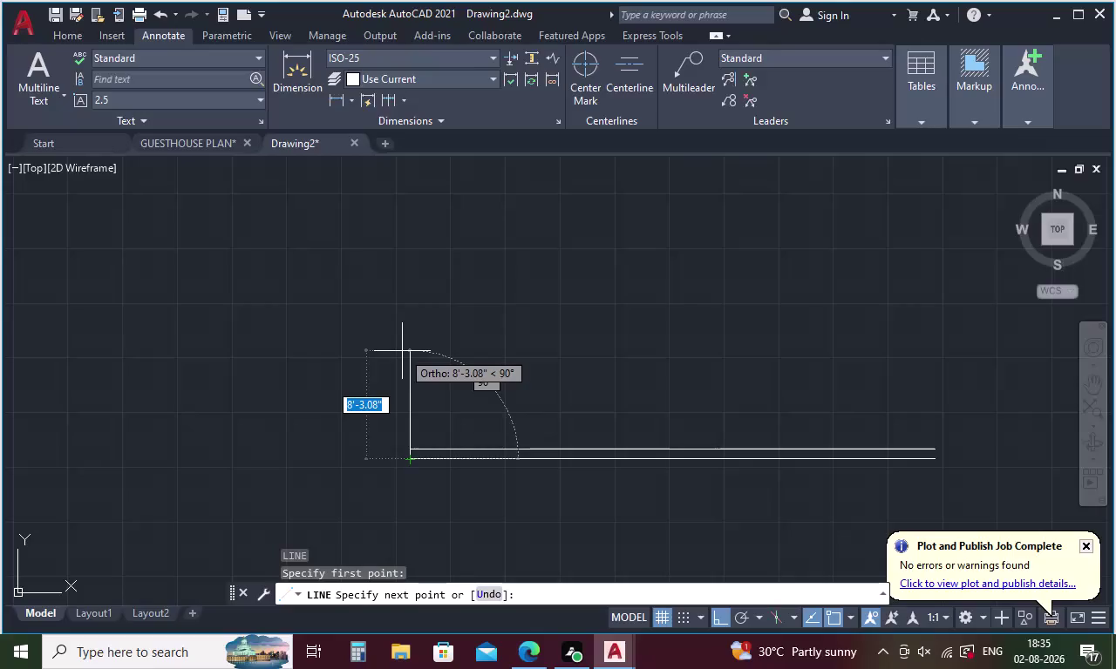
Cancel the unfinished line, delete the upper and lower wall lines, and start a new LINE command.
key(Escape)
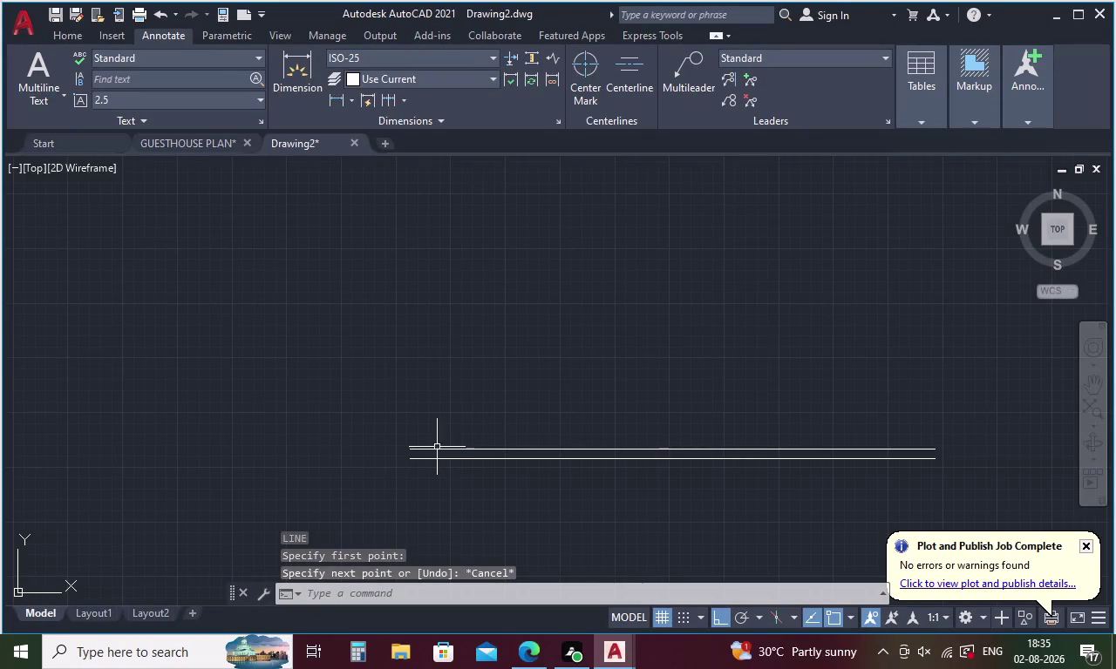
click(438, 448)
key(Delete)
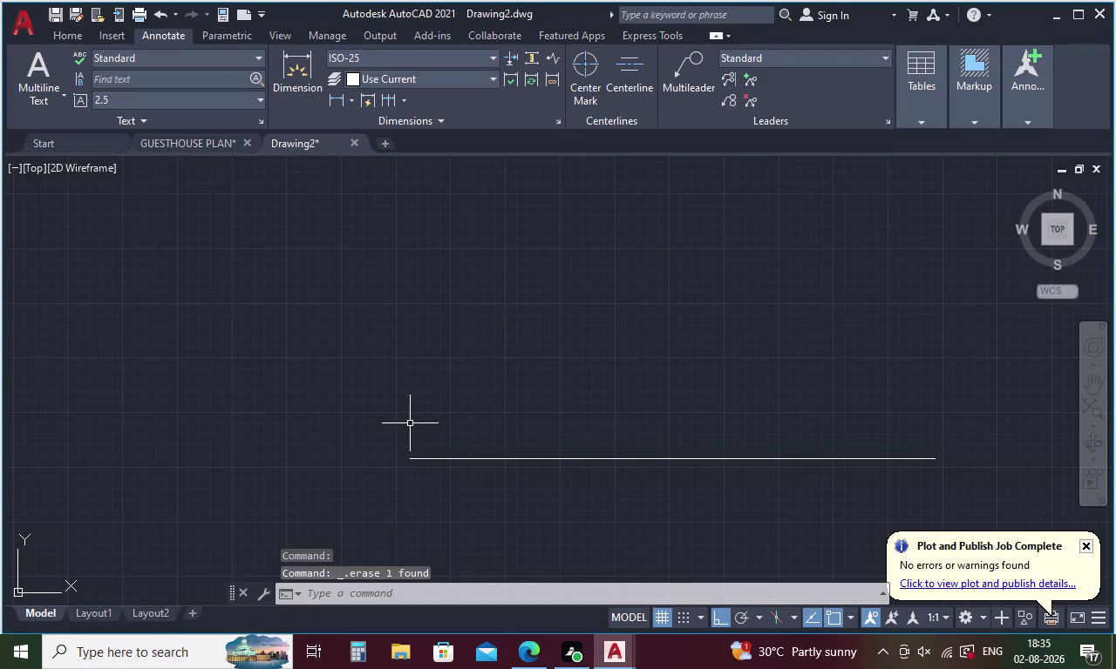
click(436, 460)
key(Delete)
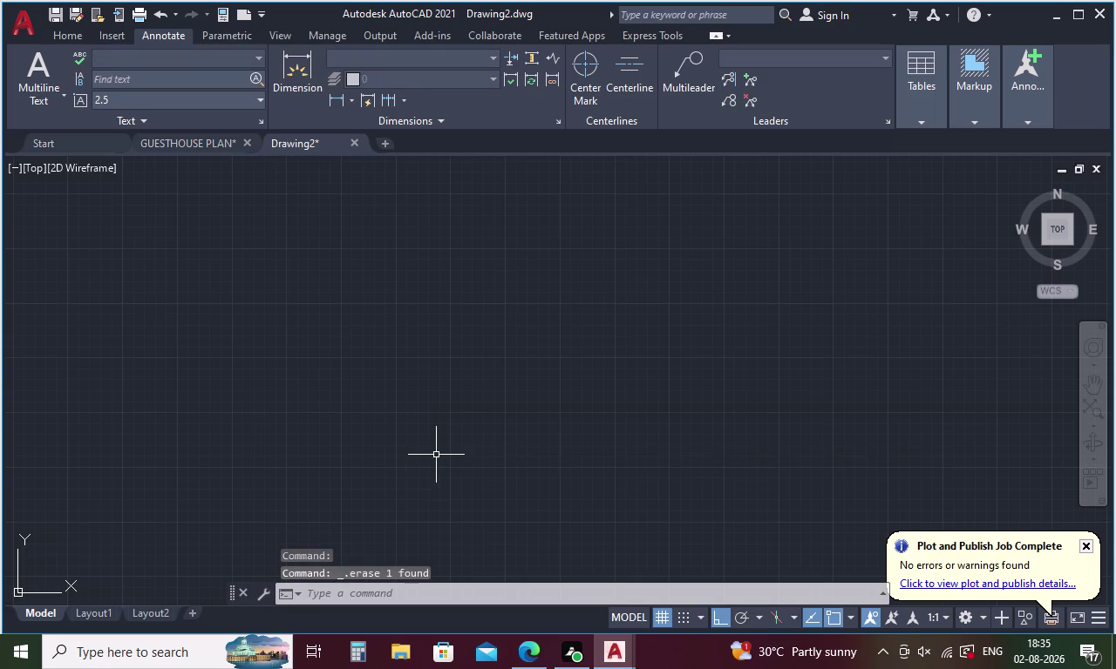
key(l)
key(Return)
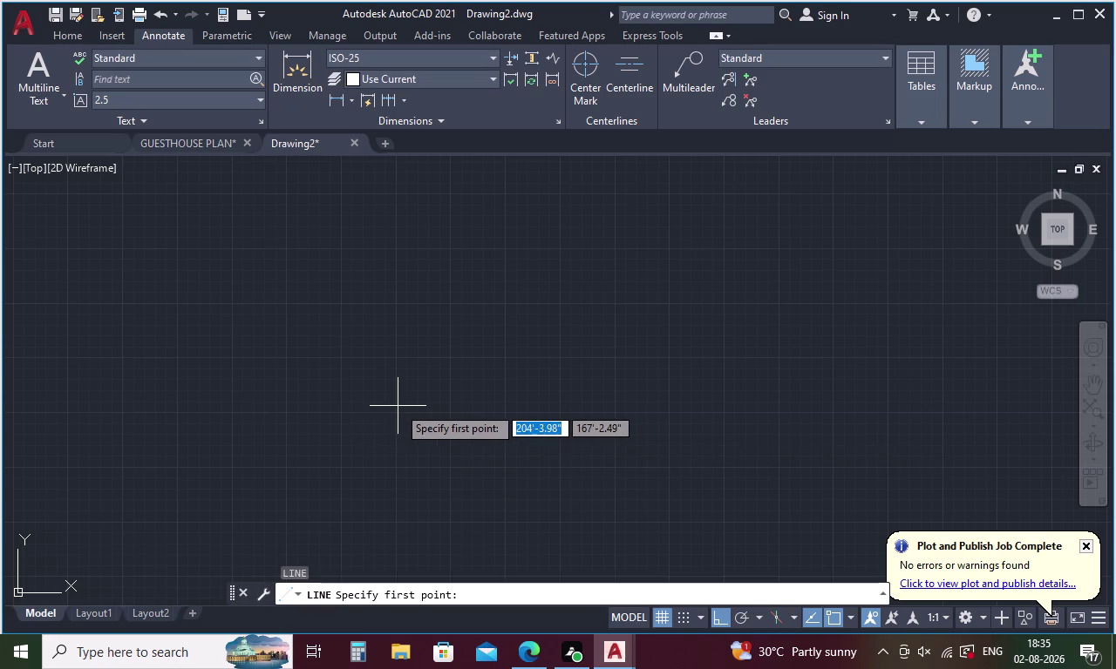